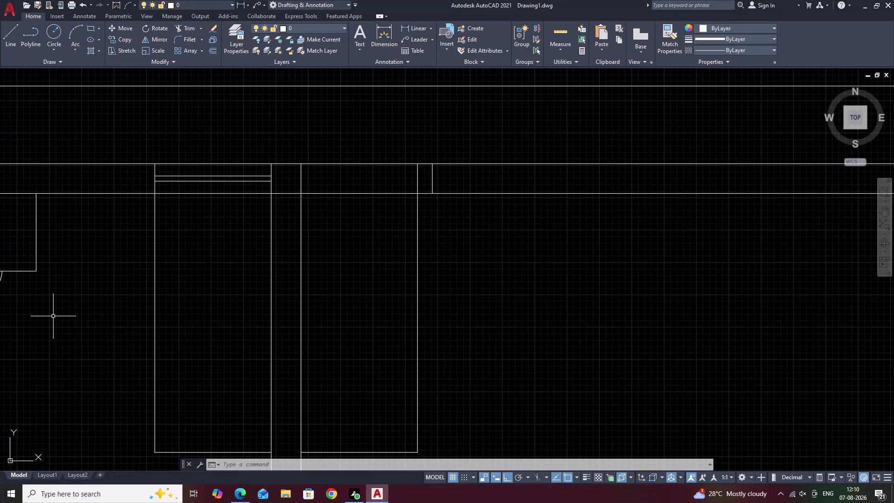
Zoom out of model space until the double-walled floor plan outline sits small in the lower left.
scroll(down, 3)
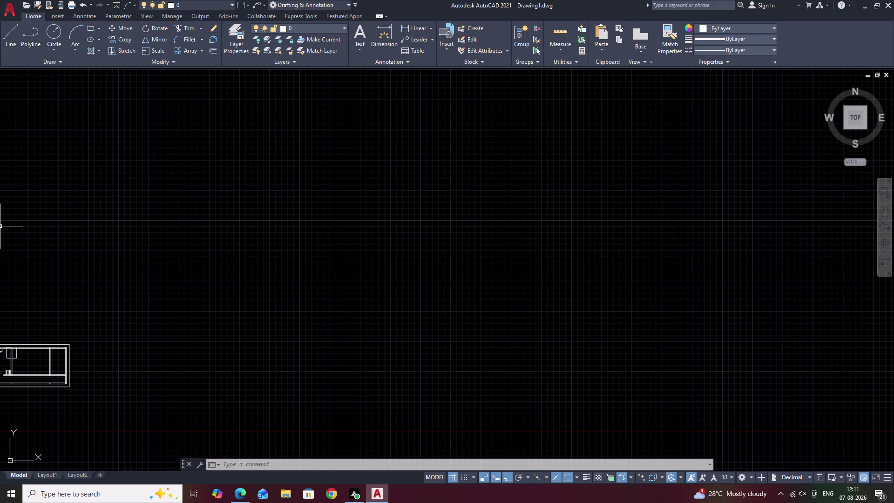
right_click(0, 226)
middle_click(0, 226)
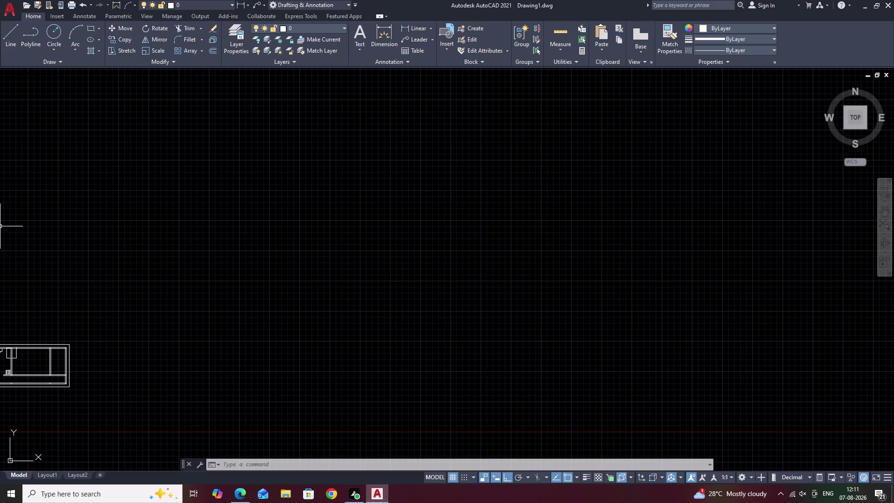
right_click(0, 227)
middle_click(0, 227)
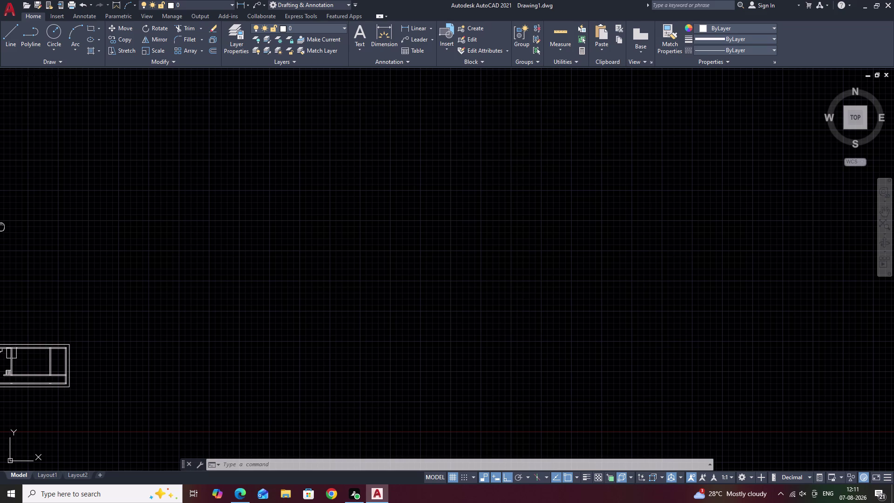